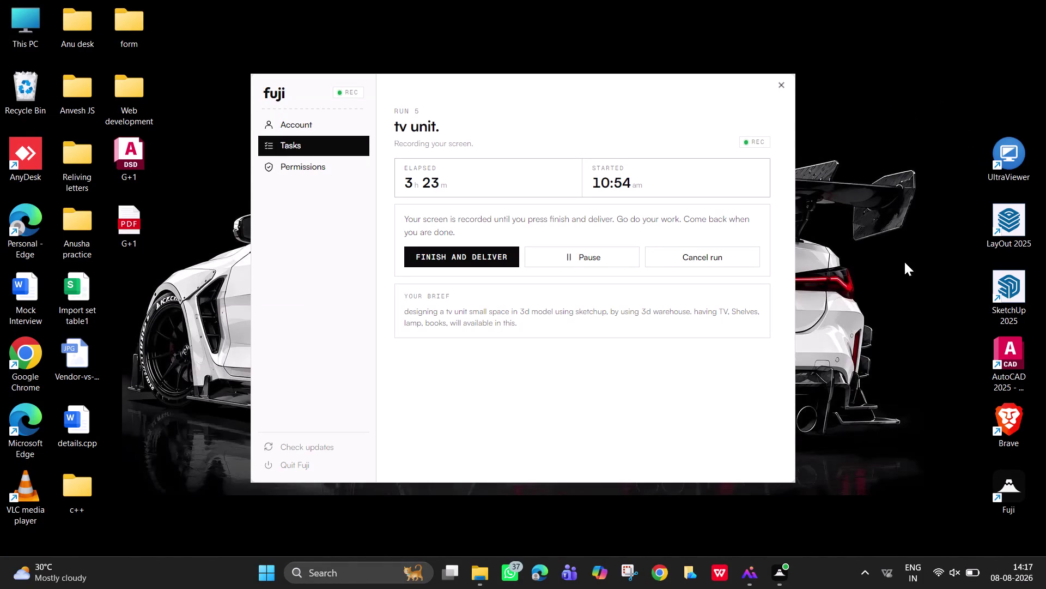
right_click(883, 181)
right_click(926, 223)
right_click(927, 223)
right_click(926, 223)
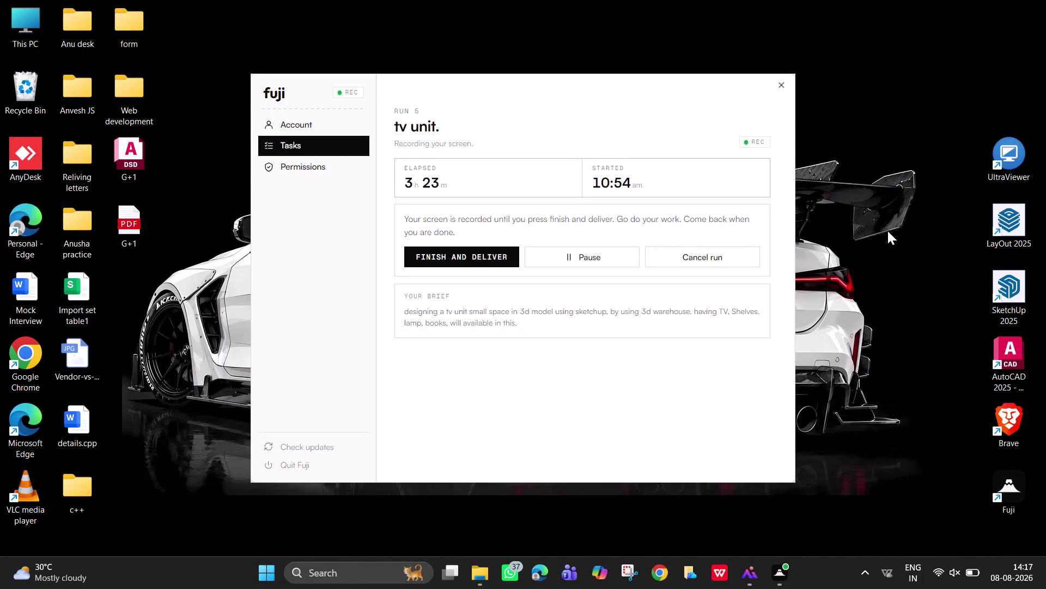
right_click(888, 230)
right_click(888, 231)
right_click(887, 231)
right_click(888, 230)
right_click(888, 230)
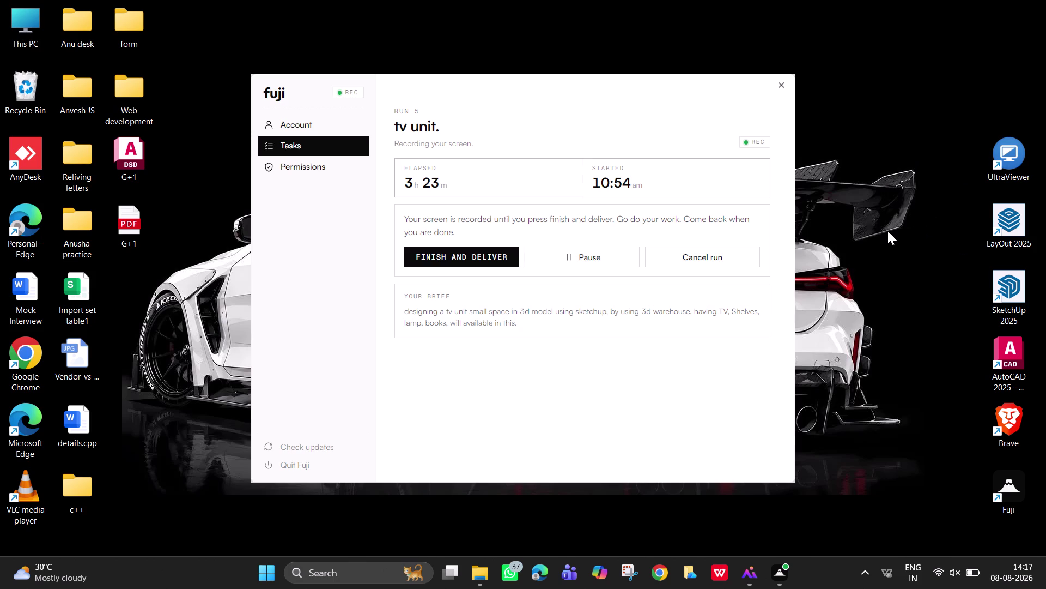
right_click(888, 230)
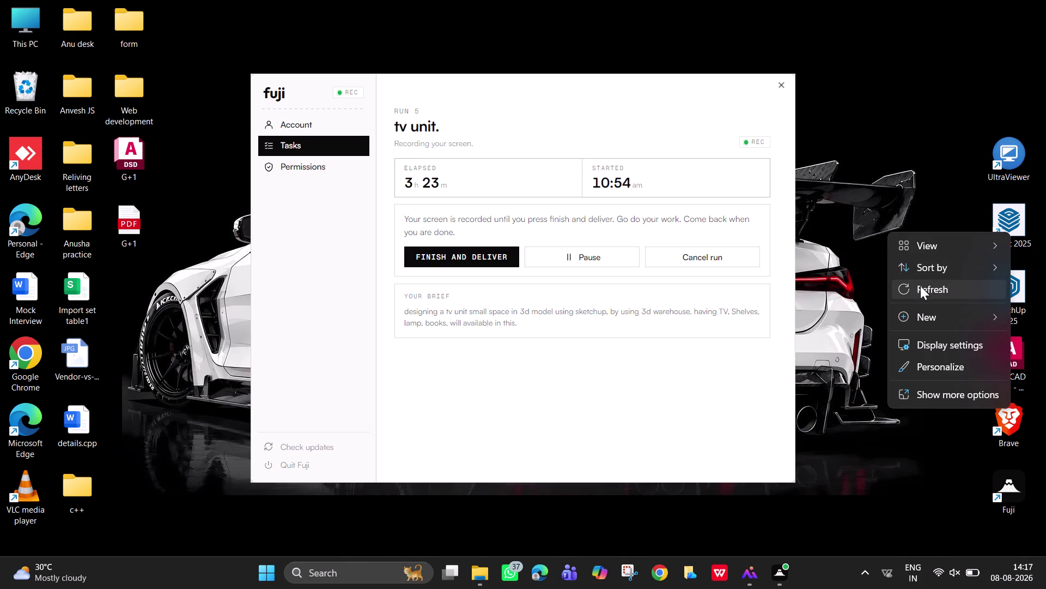
click(921, 285)
right_click(850, 212)
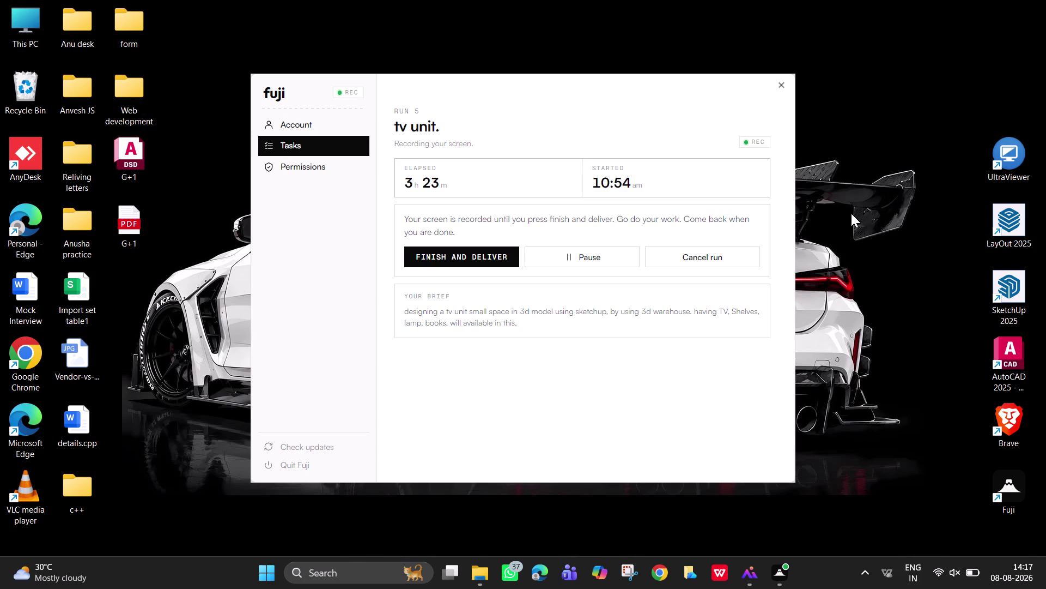
right_click(853, 213)
click(910, 270)
right_click(858, 212)
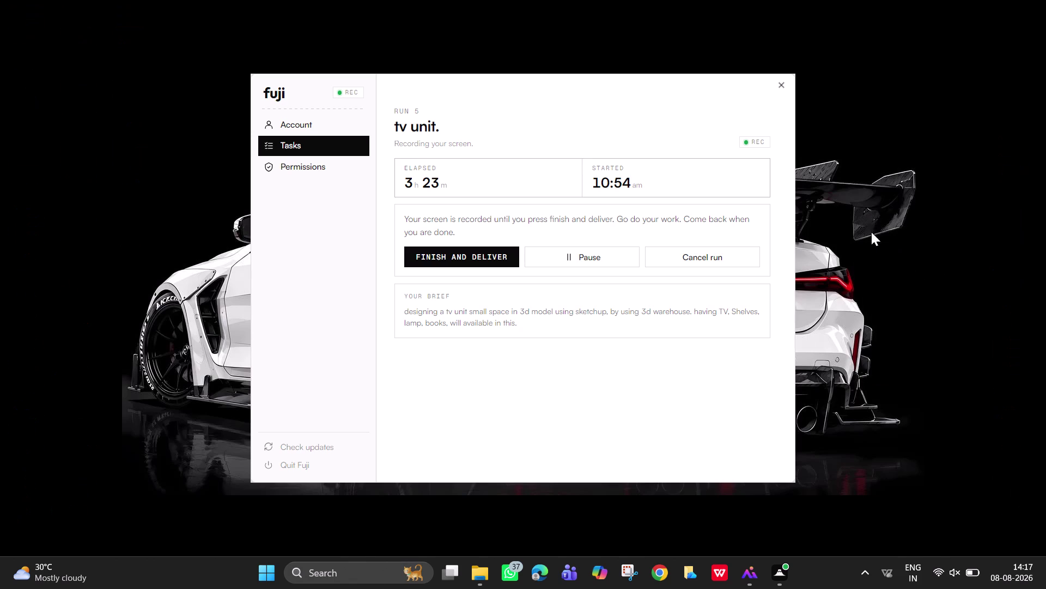
right_click(861, 220)
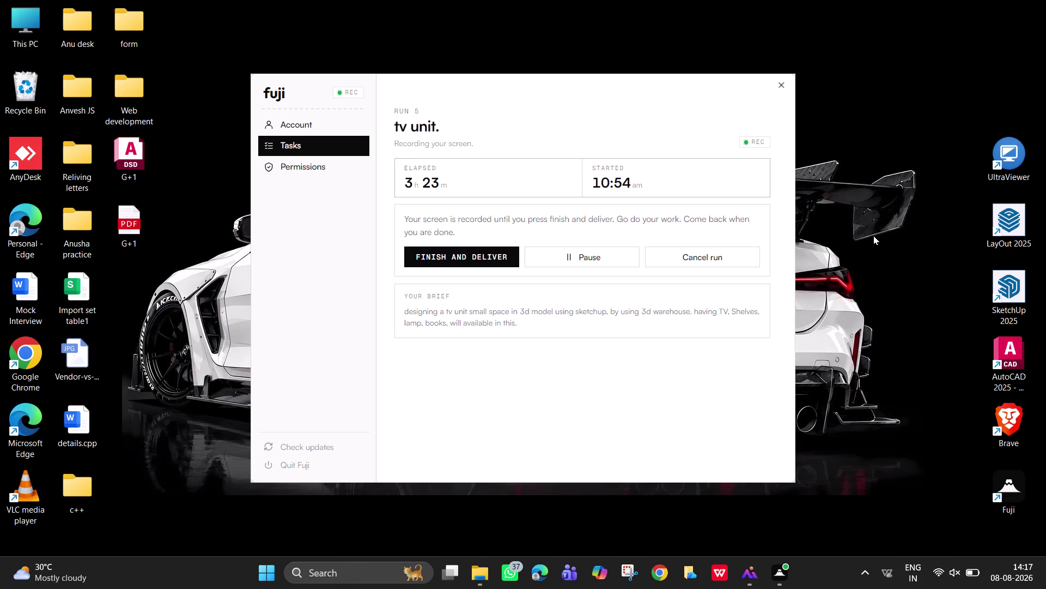
click(915, 271)
key(alt+F4)
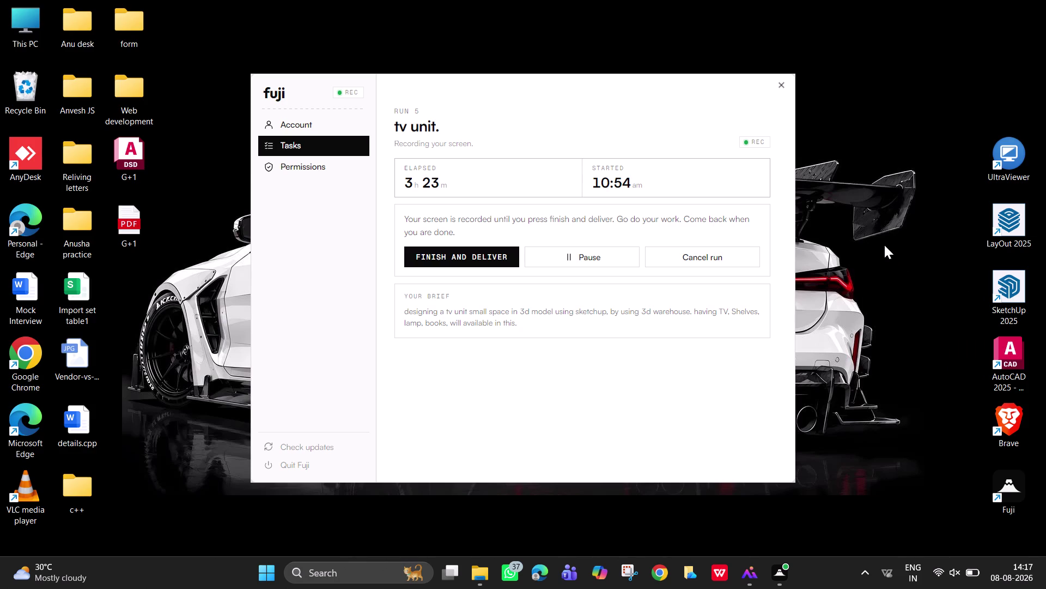